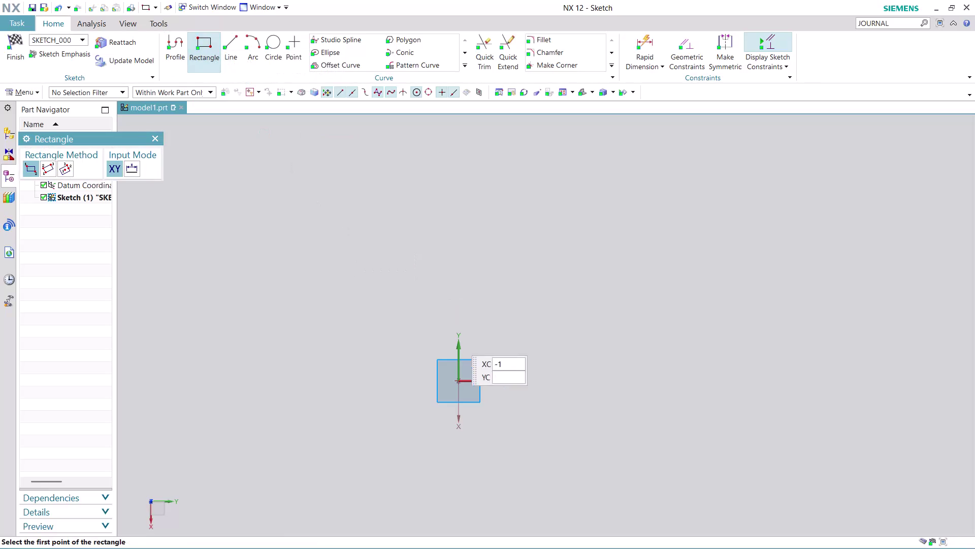
Draw a 120 mm wide rectangle anchored at the sketch origin, then finish the sketch.
click(459, 377)
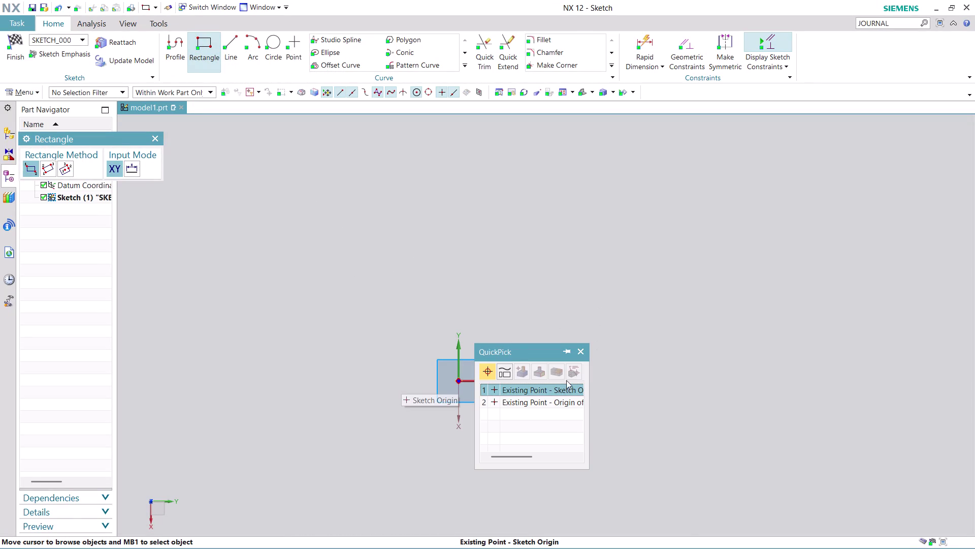
click(556, 388)
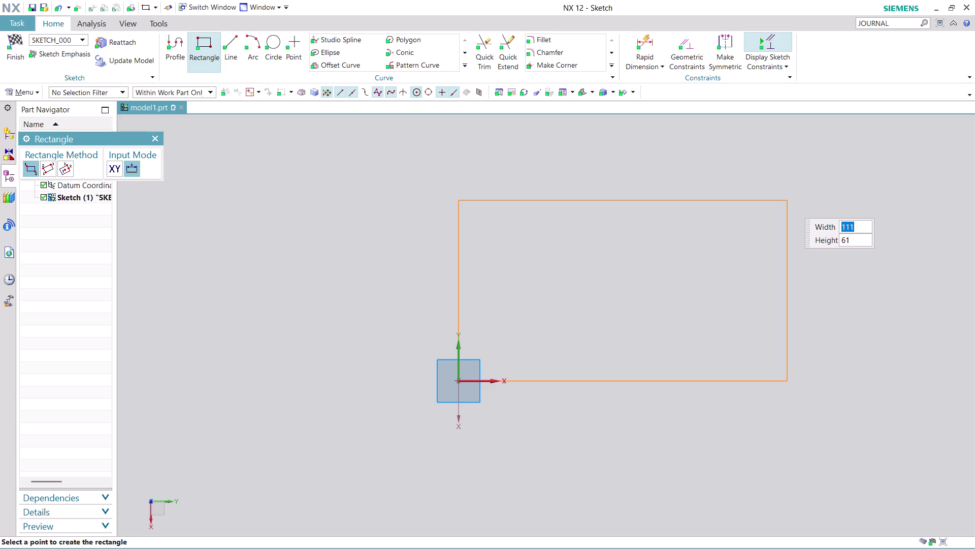
text(12)
text(0)
key(Tab)
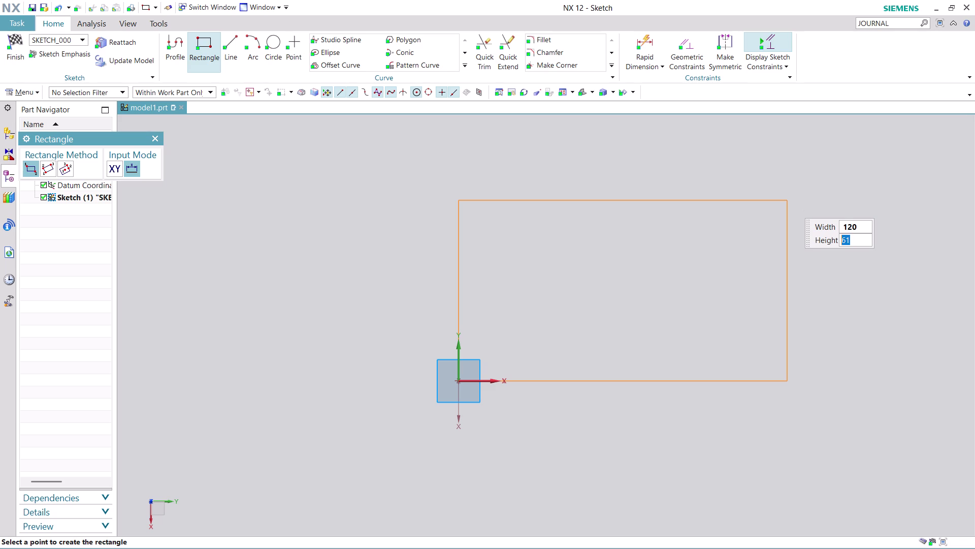
text(96)
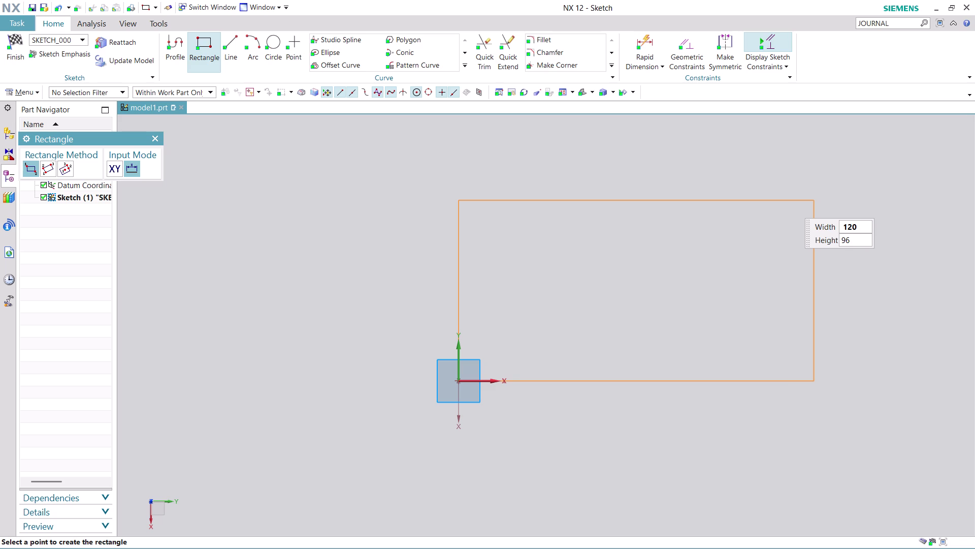
click(788, 201)
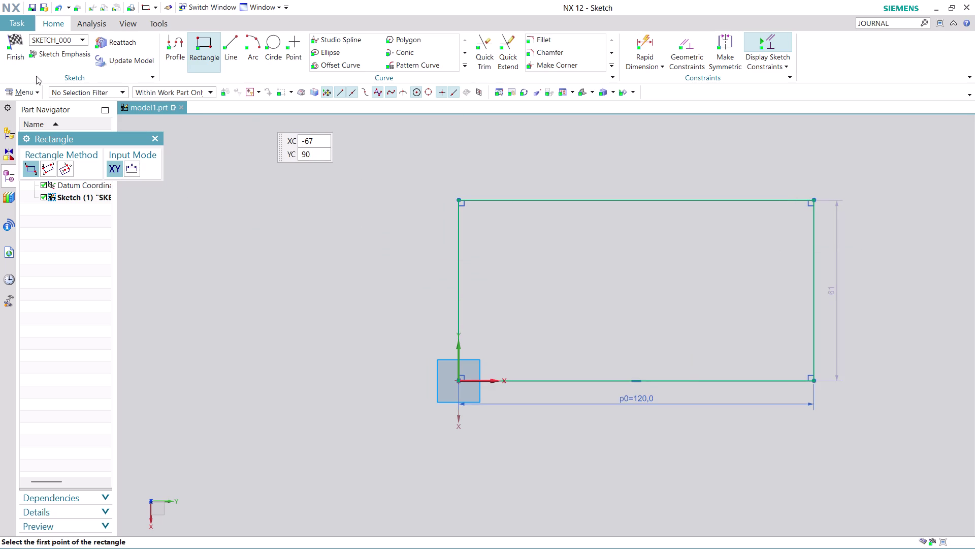
click(19, 52)
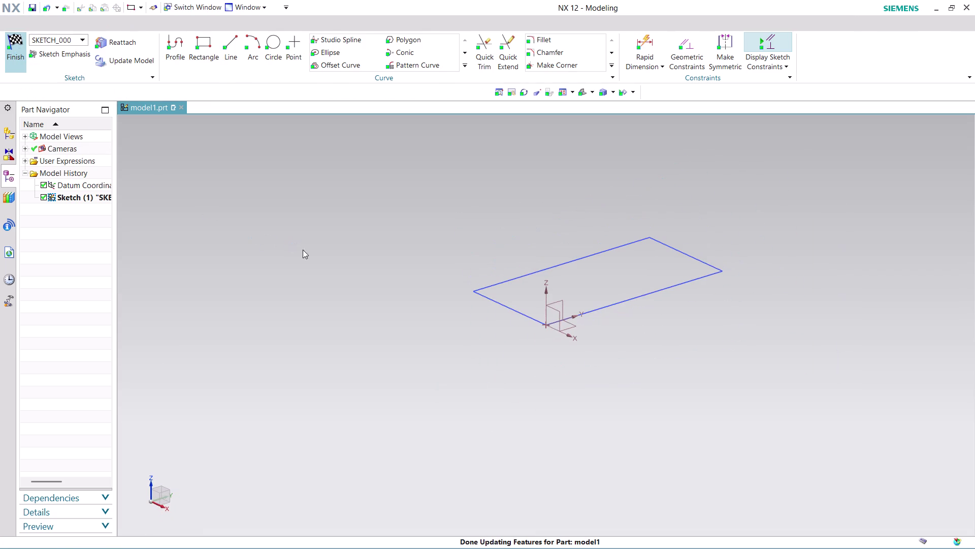
Extrude the rectangle 12 mm and pick its front bottom edge for an edge blend.
click(149, 39)
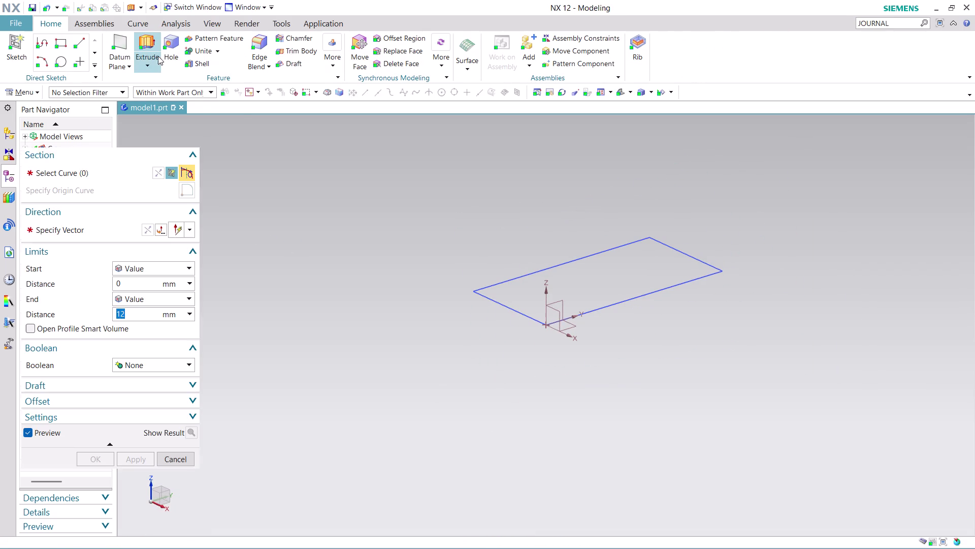
click(537, 270)
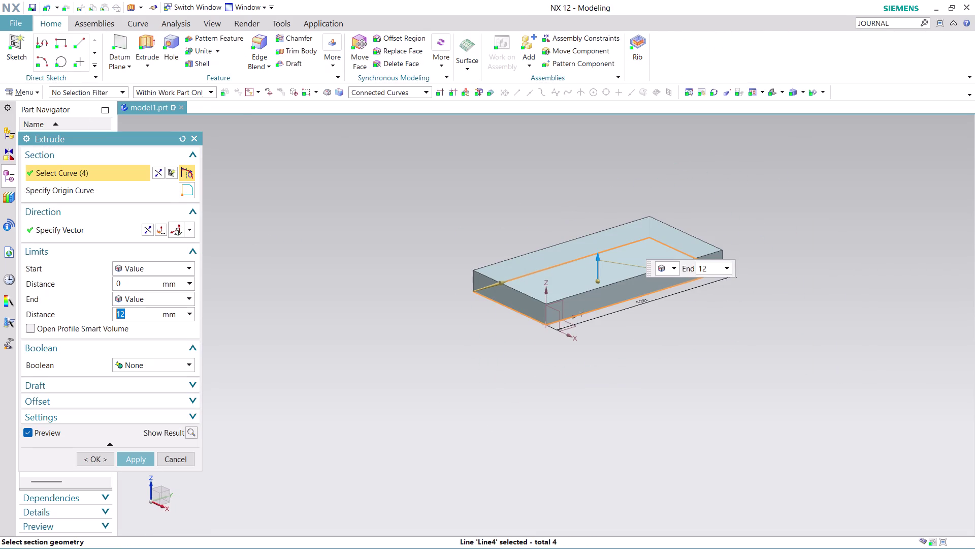
click(138, 458)
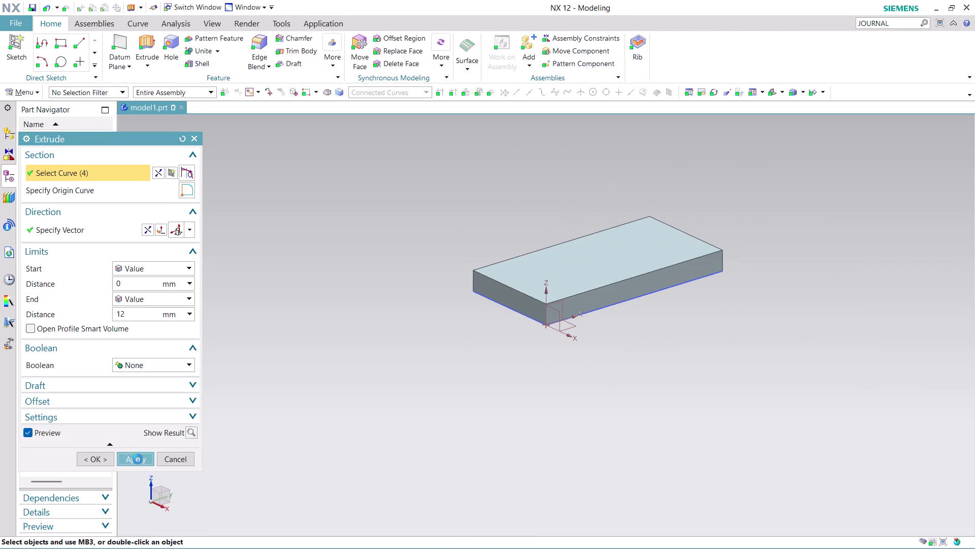
click(180, 459)
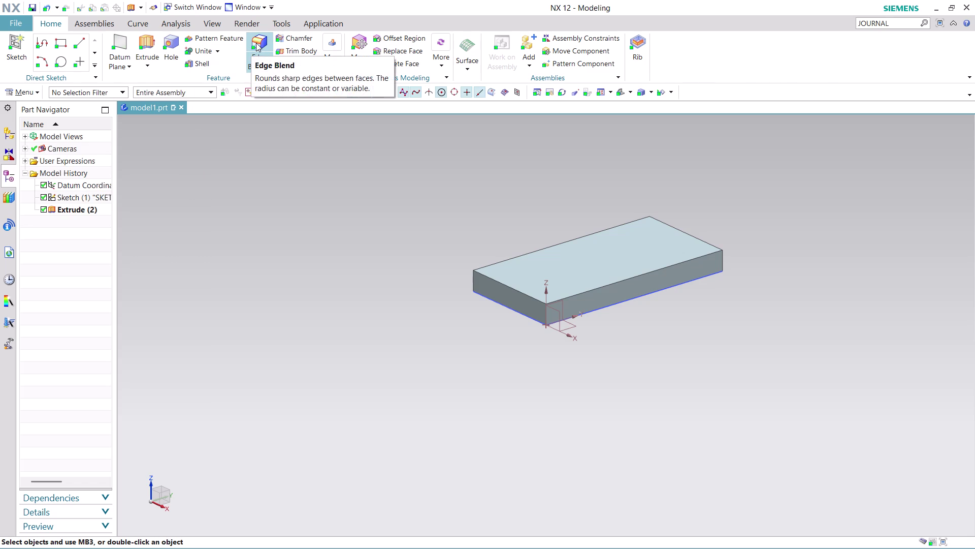
click(258, 44)
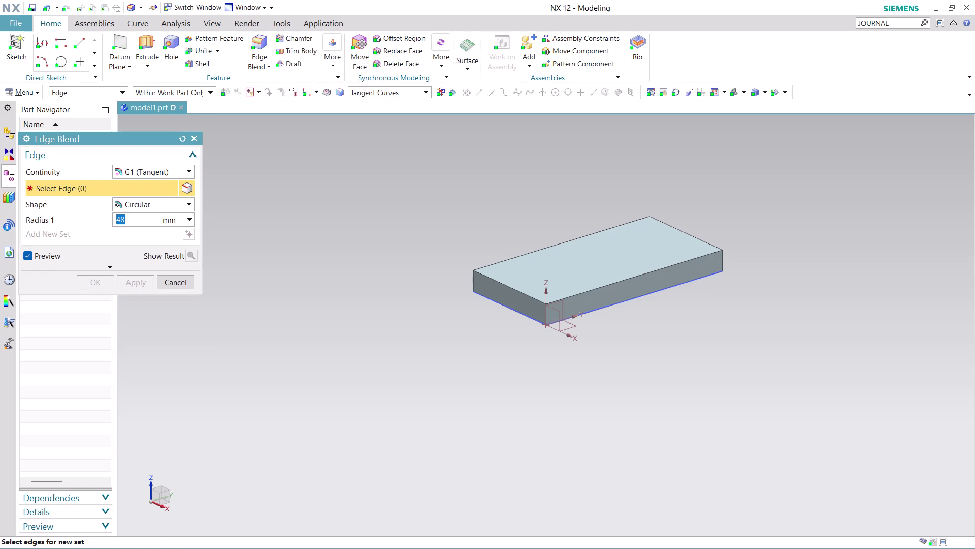